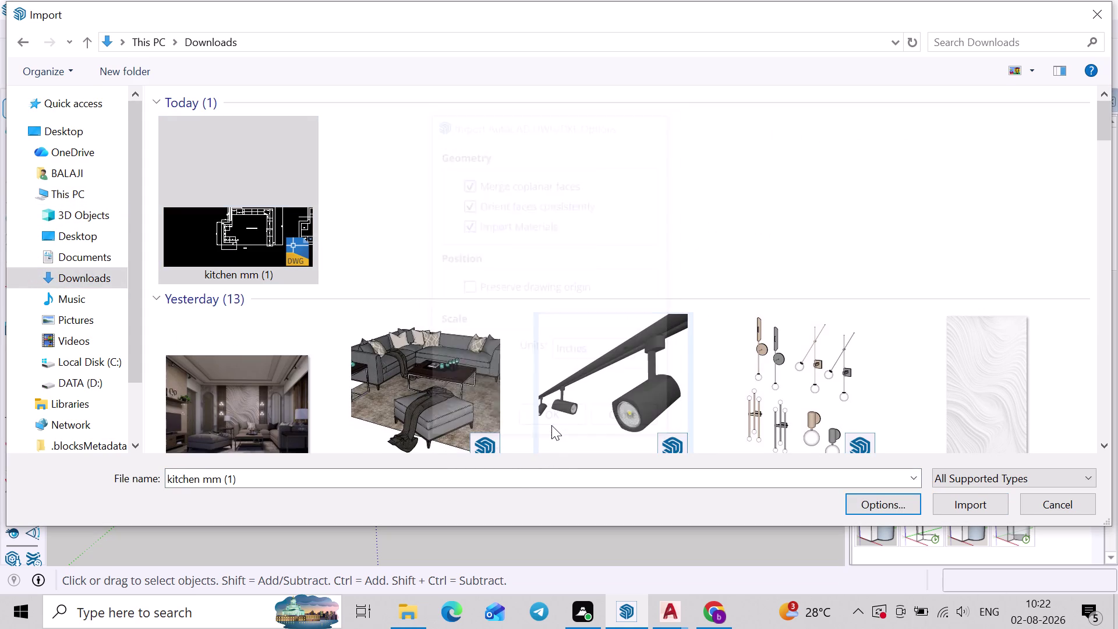
Start importing kitchen mm (1).dwg from Downloads, review its options, then abandon the attempt.
click(1087, 3)
scroll(up, 3)
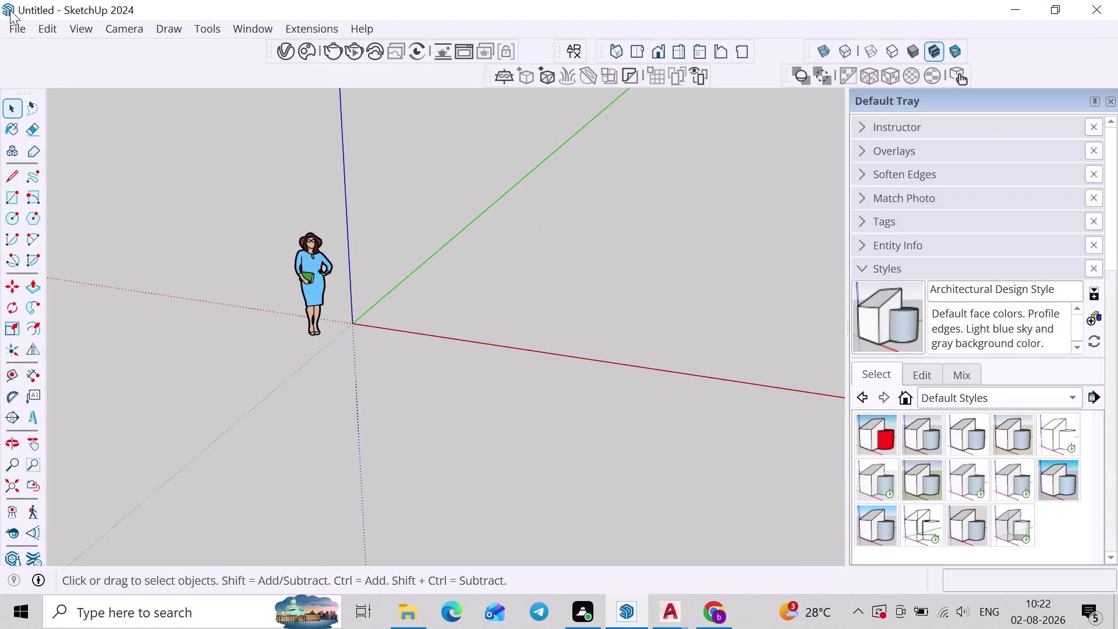
Import kitchen mm (1).dwg from Downloads, dismiss the results, and bring the plans into view.
click(9, 28)
click(20, 272)
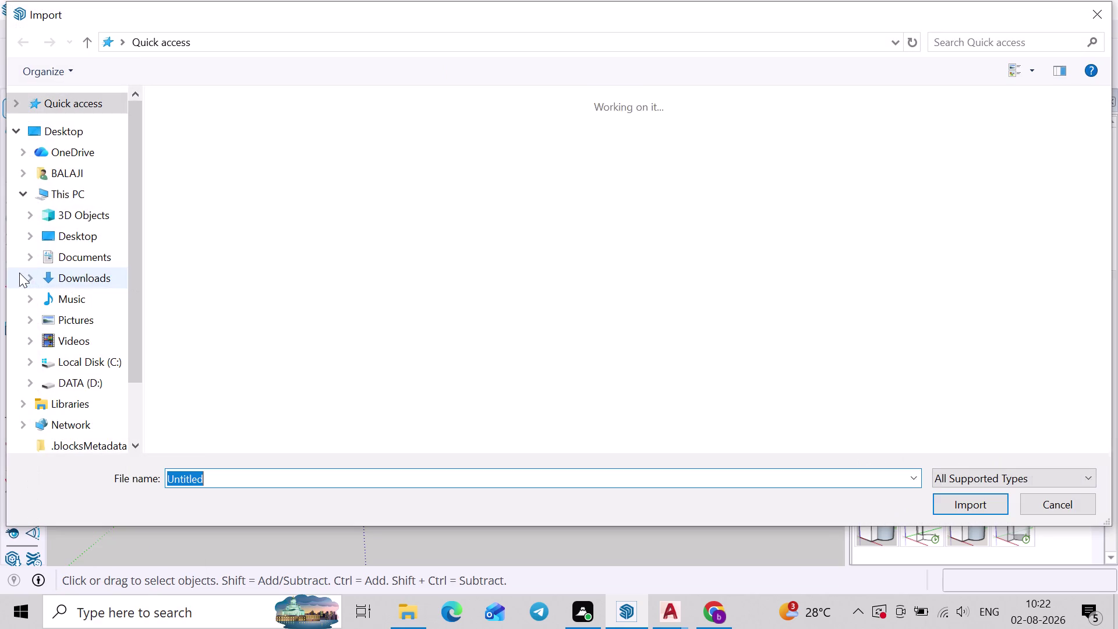
click(52, 272)
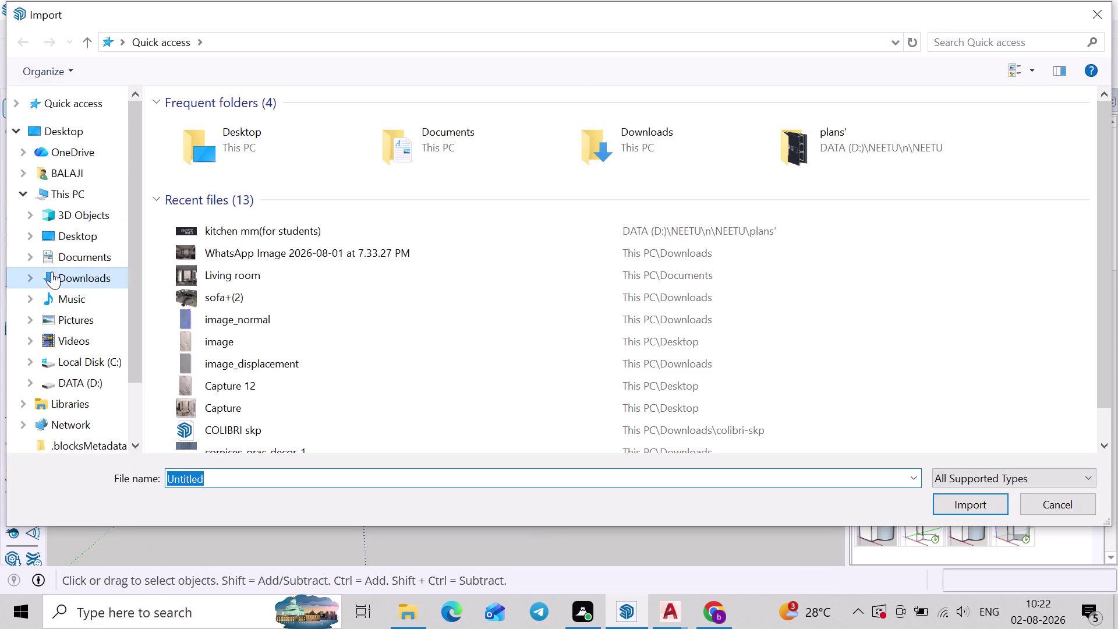
click(245, 237)
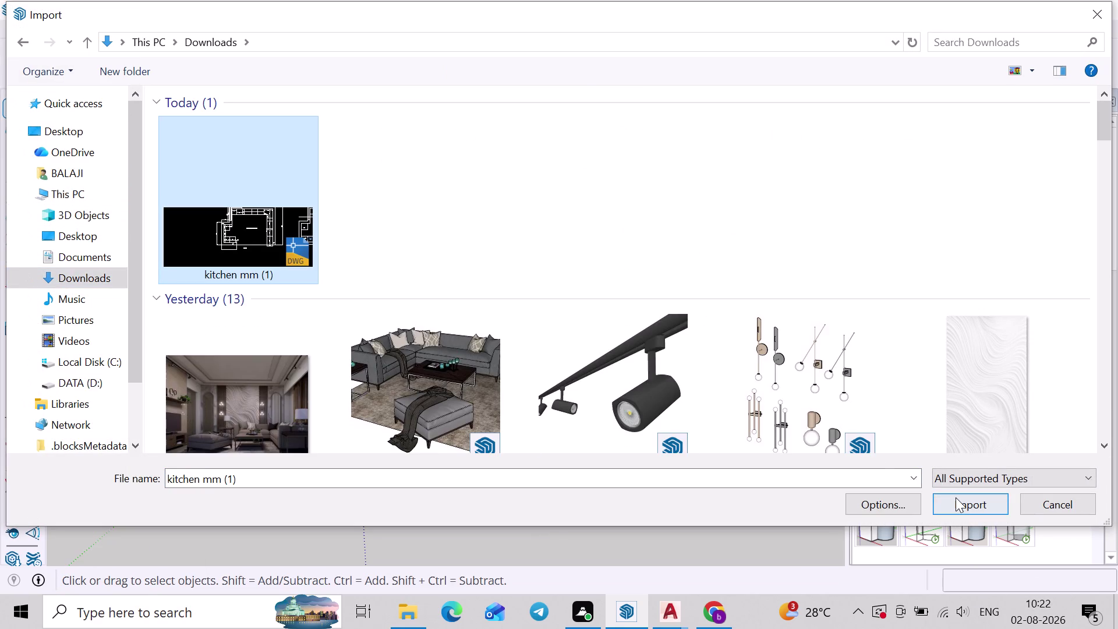
click(956, 497)
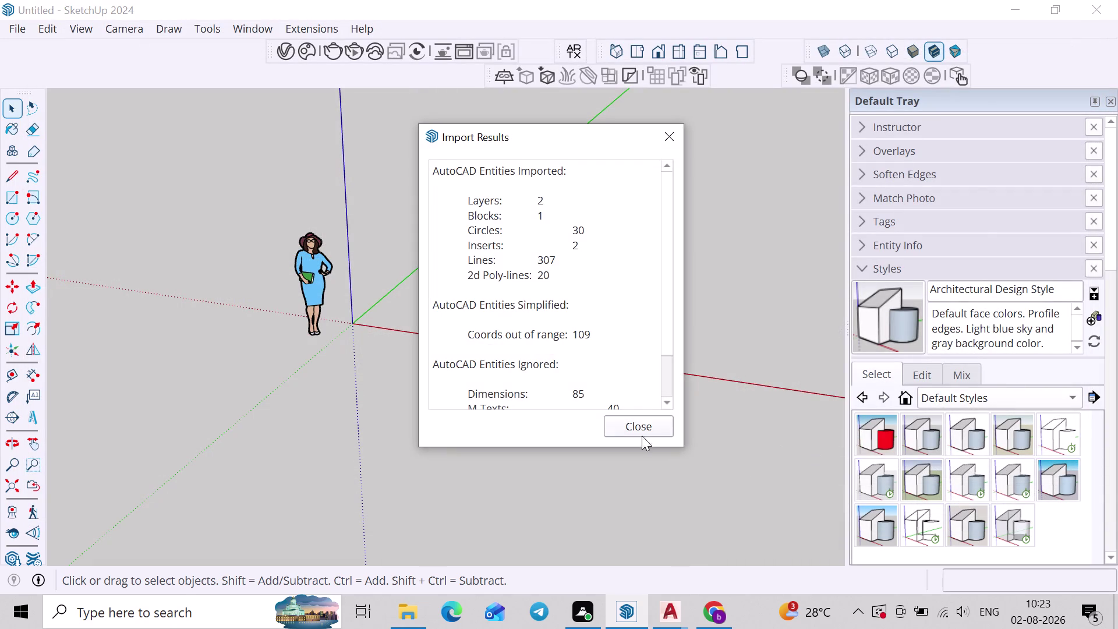
click(630, 424)
scroll(down, 3)
middle_drag(553, 373, 572, 481)
scroll(up, 3)
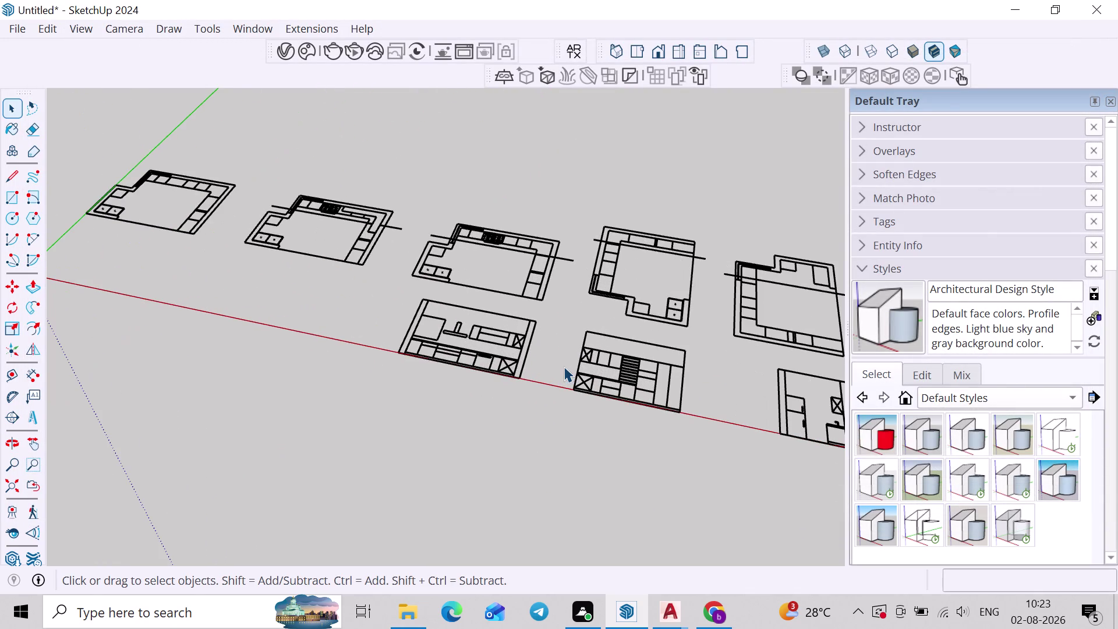
scroll(down, 3)
click(27, 35)
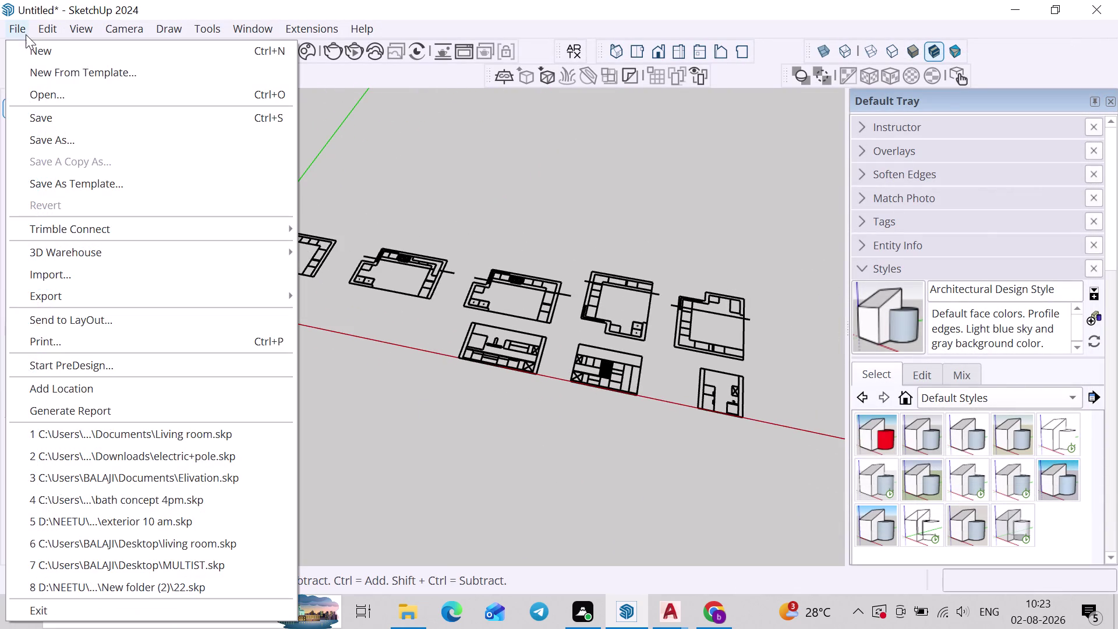
Start a new model discarding the imported drawing, then begin a File > Import.
click(31, 57)
click(550, 322)
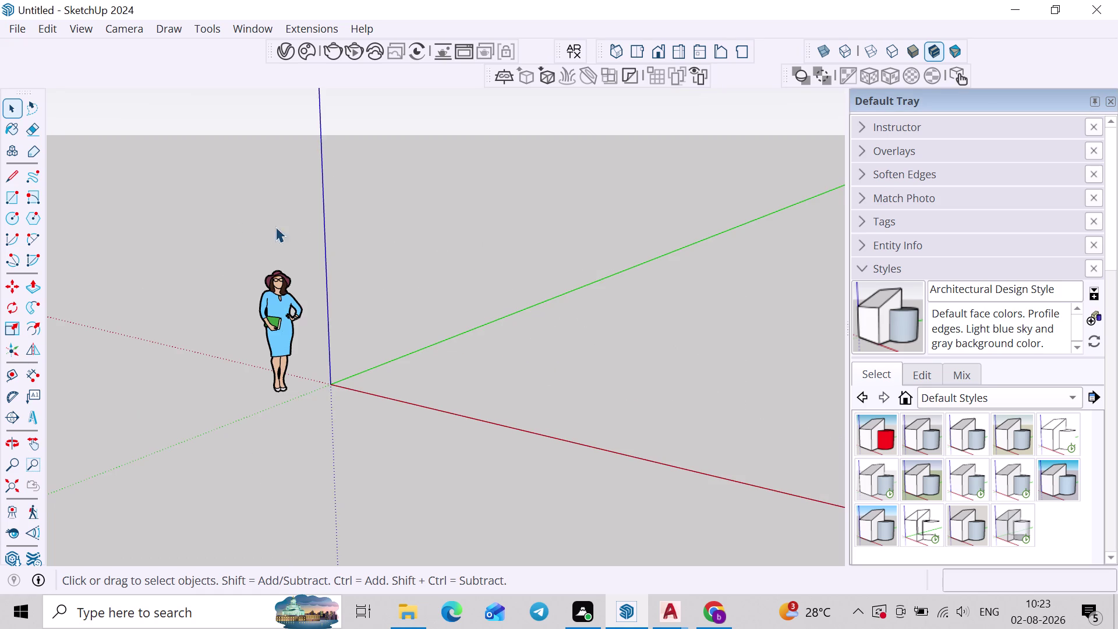
scroll(up, 3)
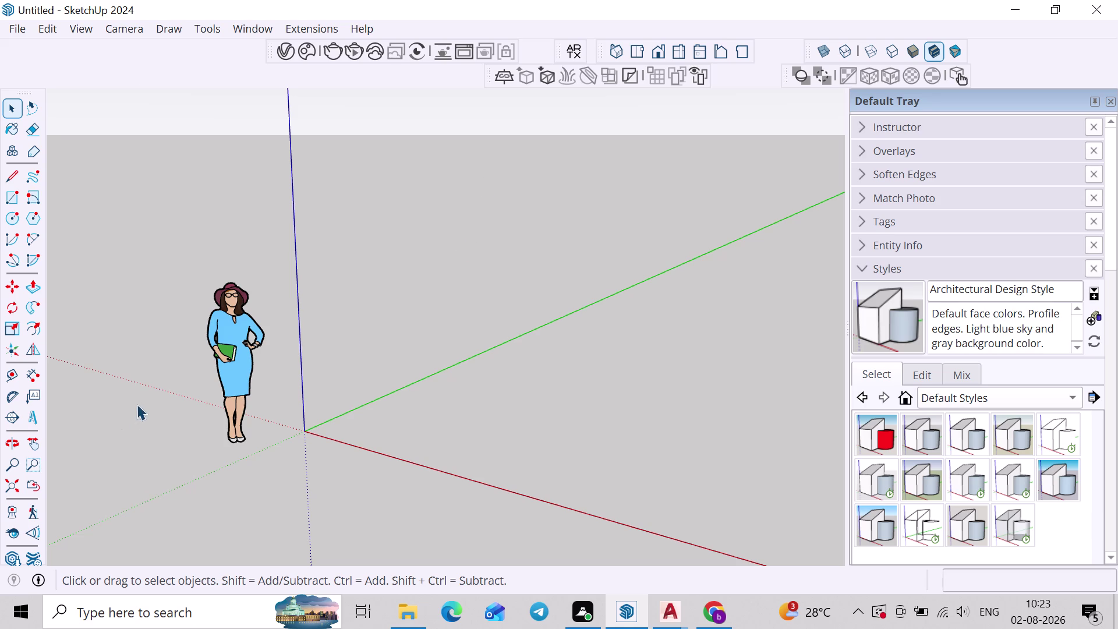
click(21, 20)
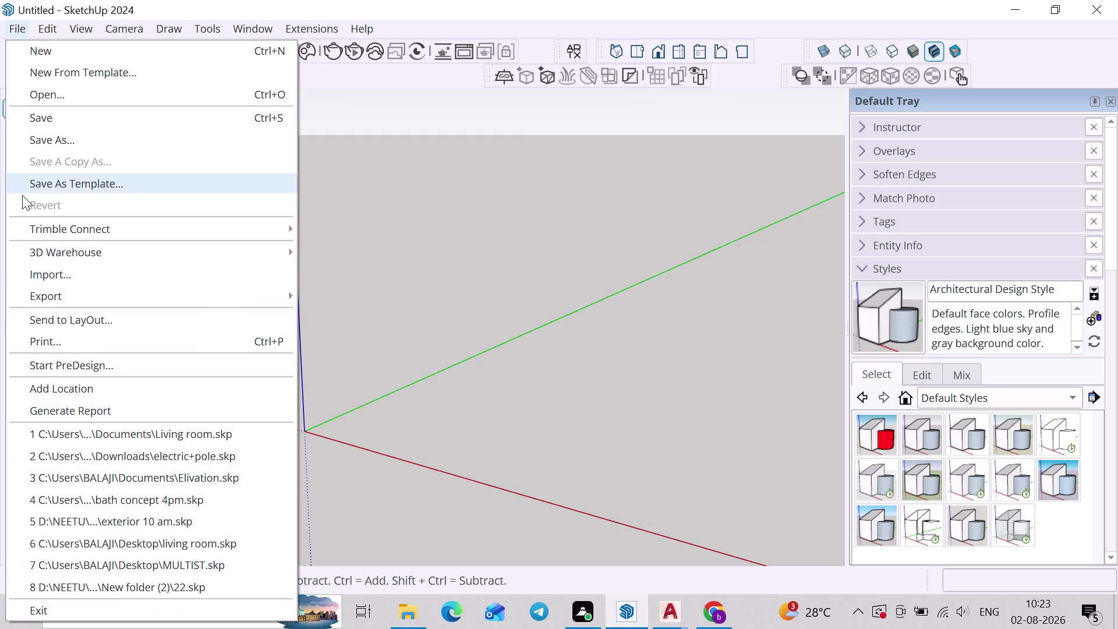
click(22, 264)
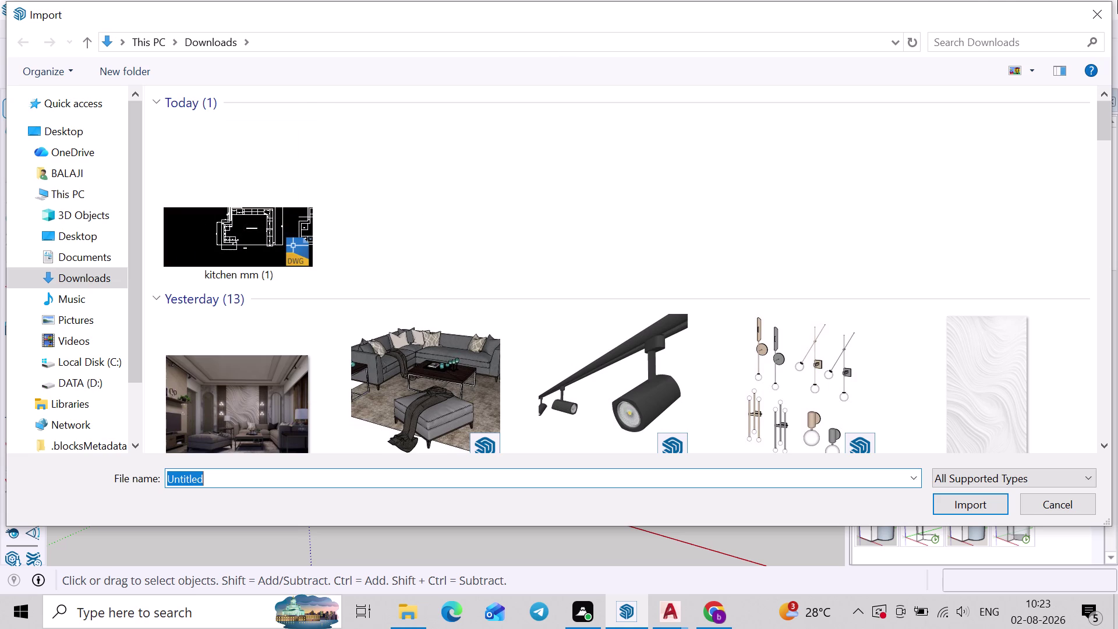
Cancel the pending import dialog and return to the File menu.
click(1087, 10)
click(544, 387)
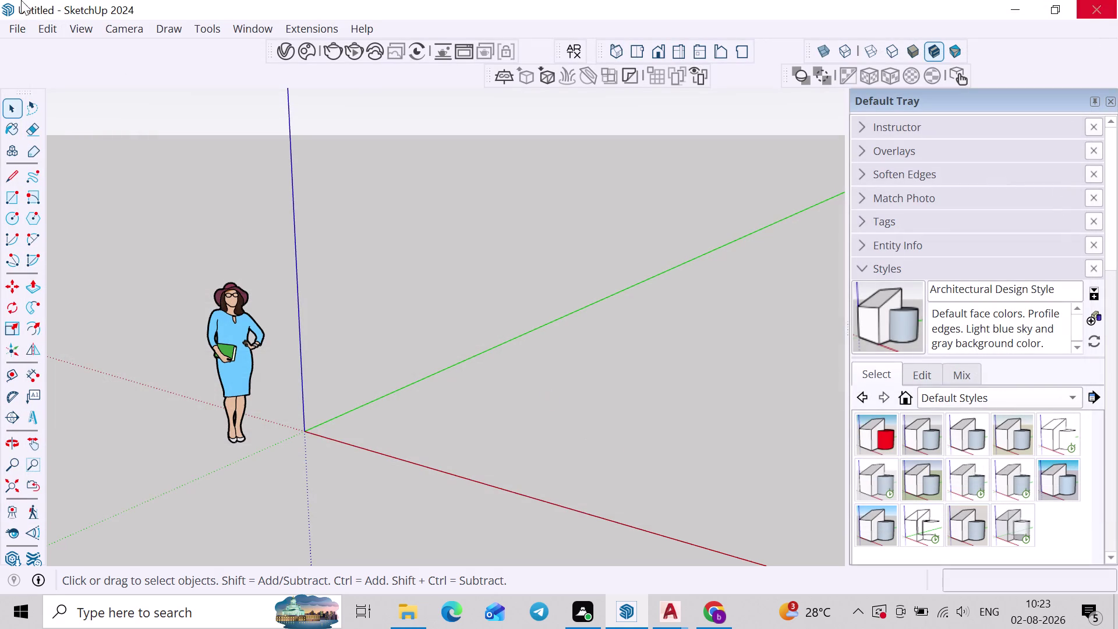
click(11, 27)
click(28, 48)
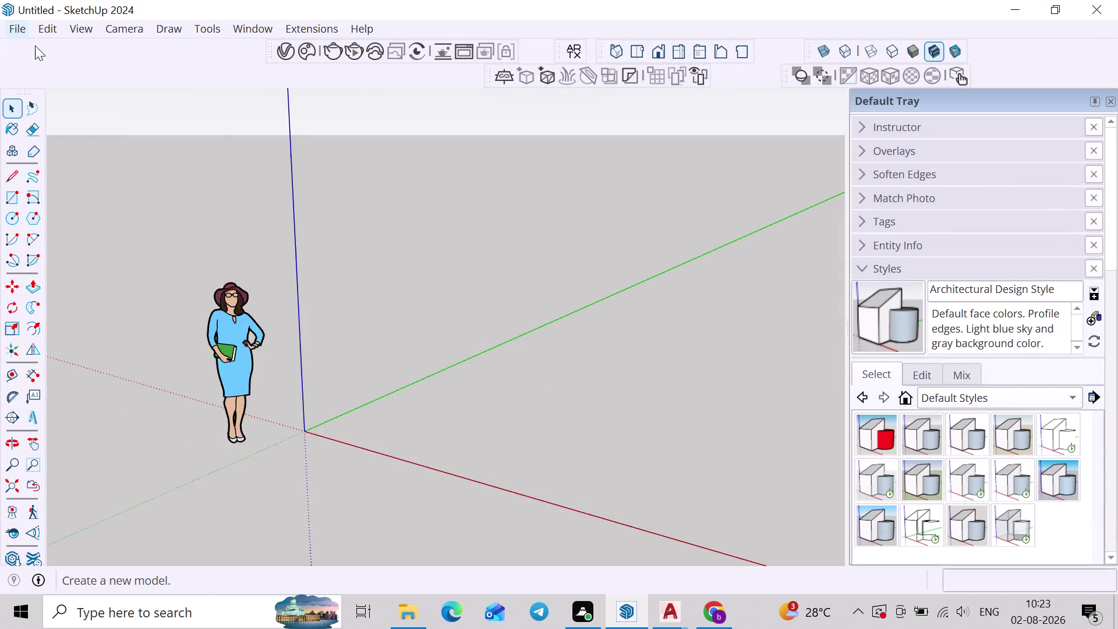
scroll(up, 3)
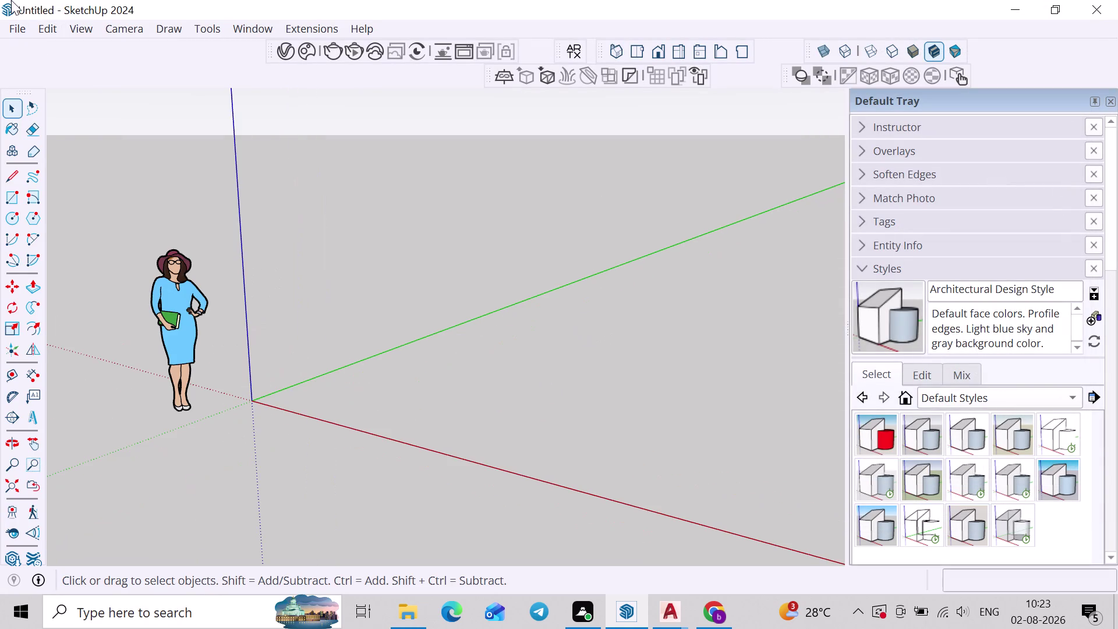
Import kitchen mm (1).dwg from Downloads and close the Import Results summary.
click(7, 21)
click(61, 270)
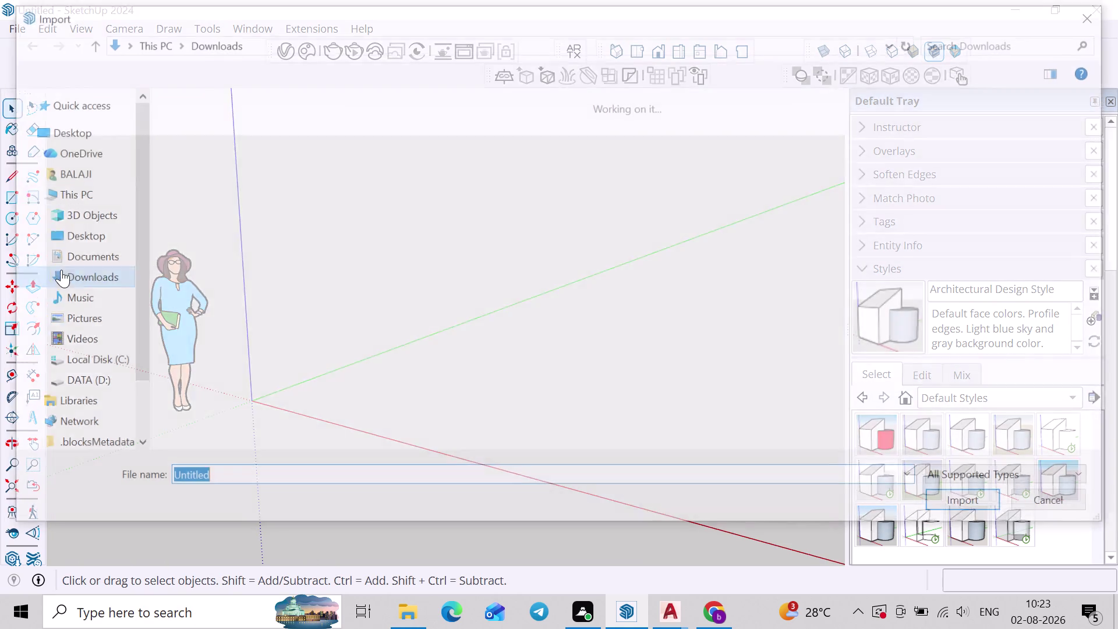
click(201, 149)
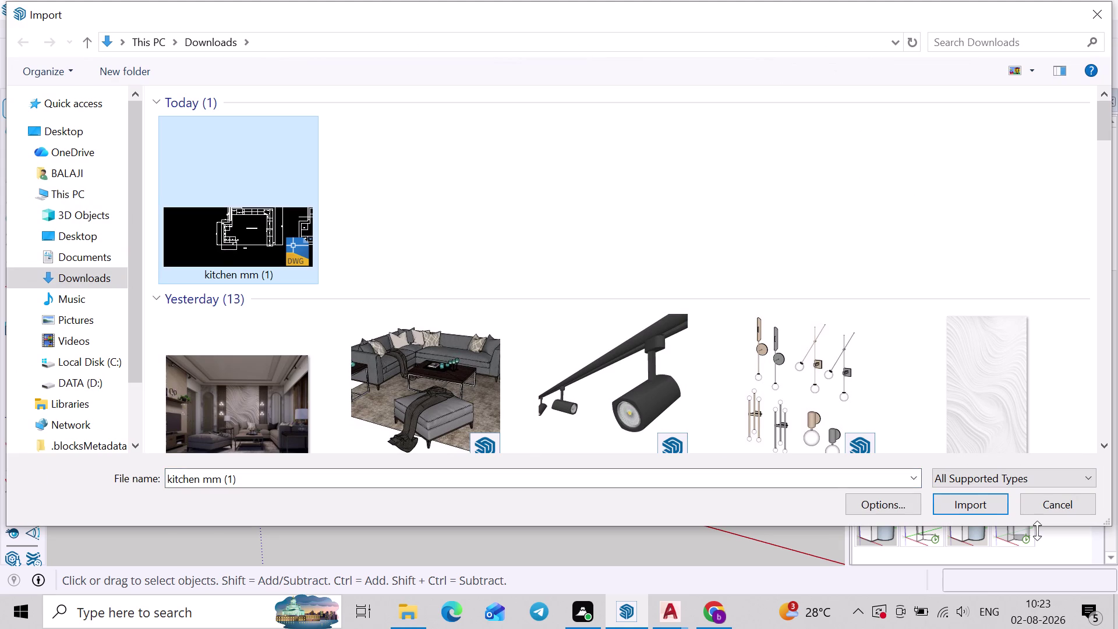
click(985, 505)
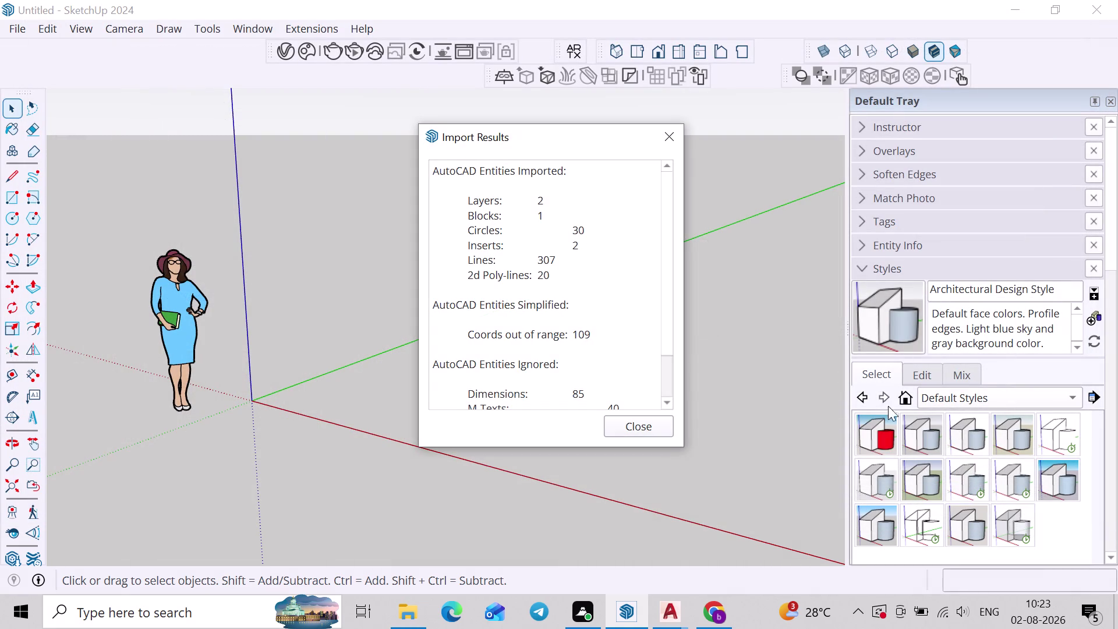
scroll(down, 3)
scroll(down, 3)
scroll(down, 3)
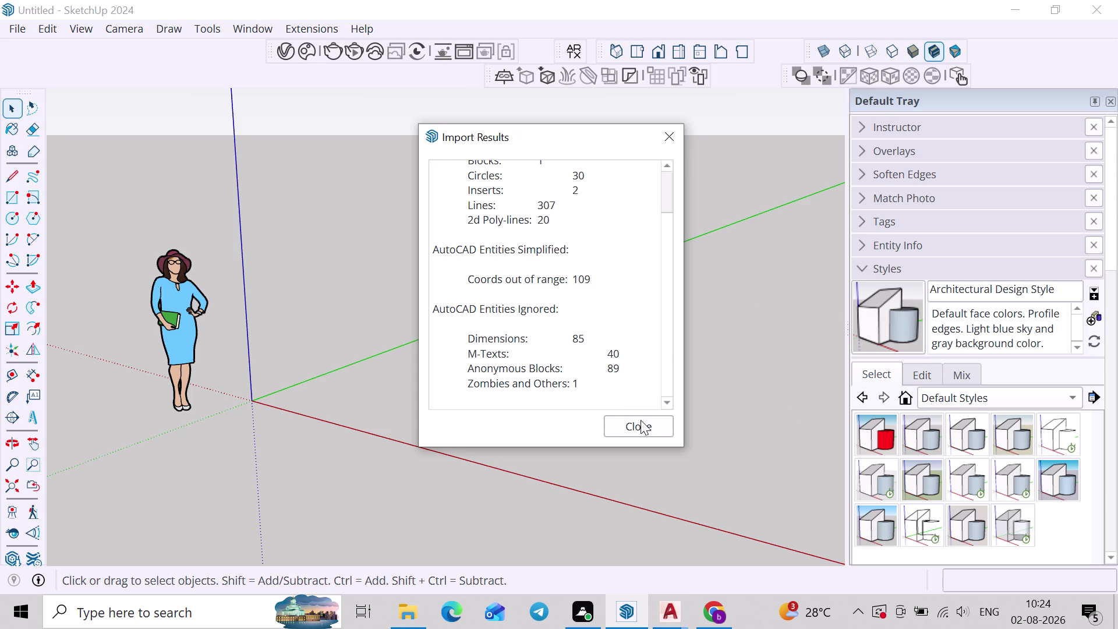
click(641, 419)
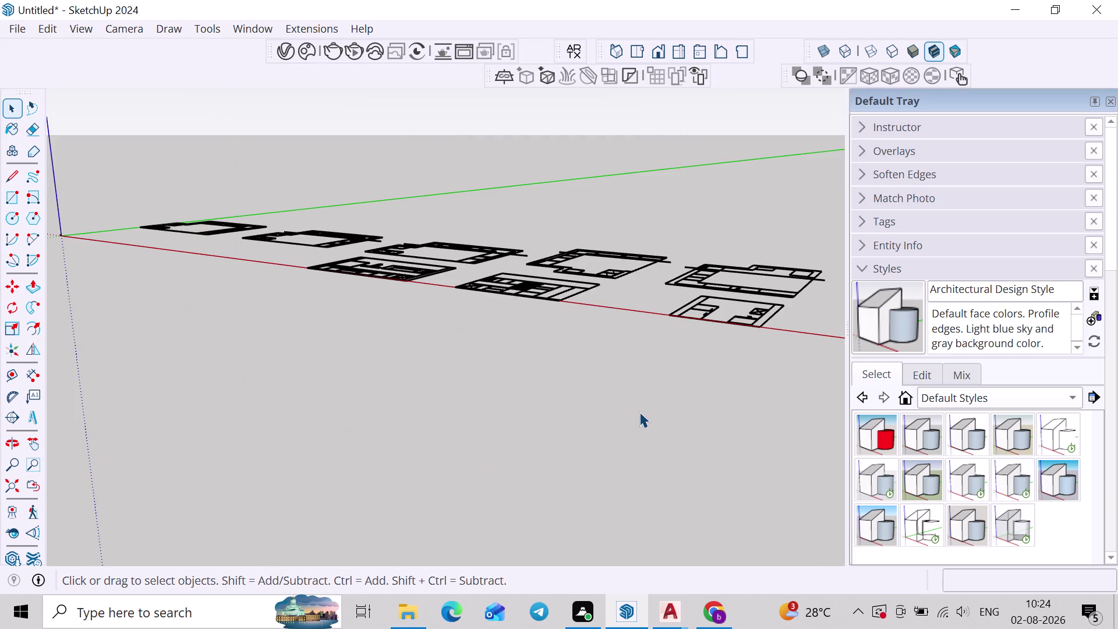
Select all the imported kitchen plan lines, delete them, and orbit around the empty origin.
scroll(down, 3)
middle_drag(591, 399, 584, 449)
click(531, 313)
click(573, 307)
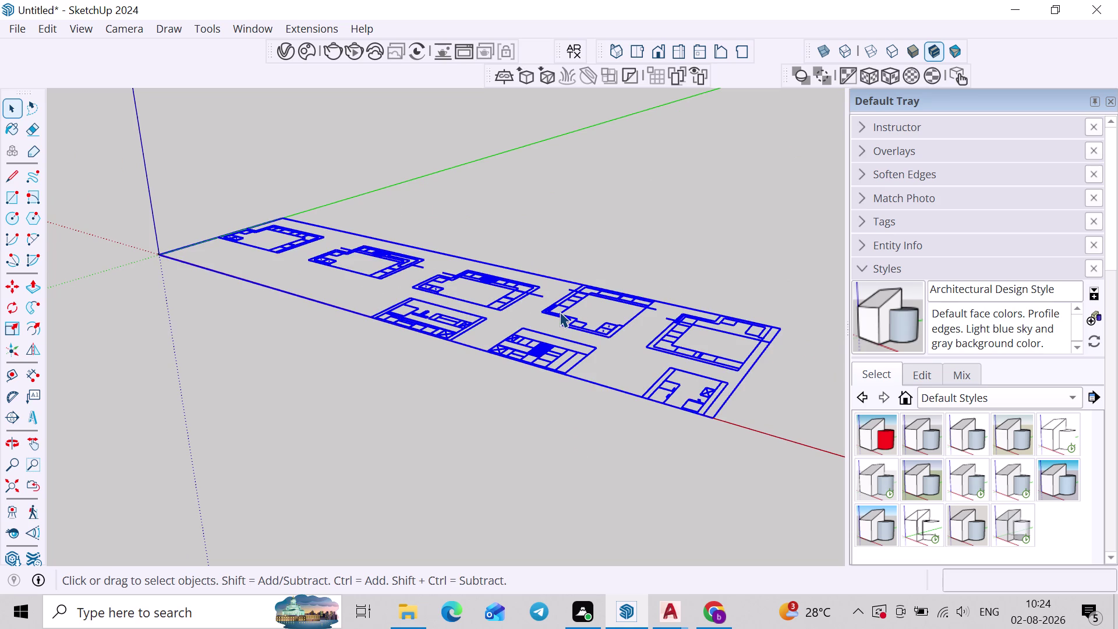
key(Delete)
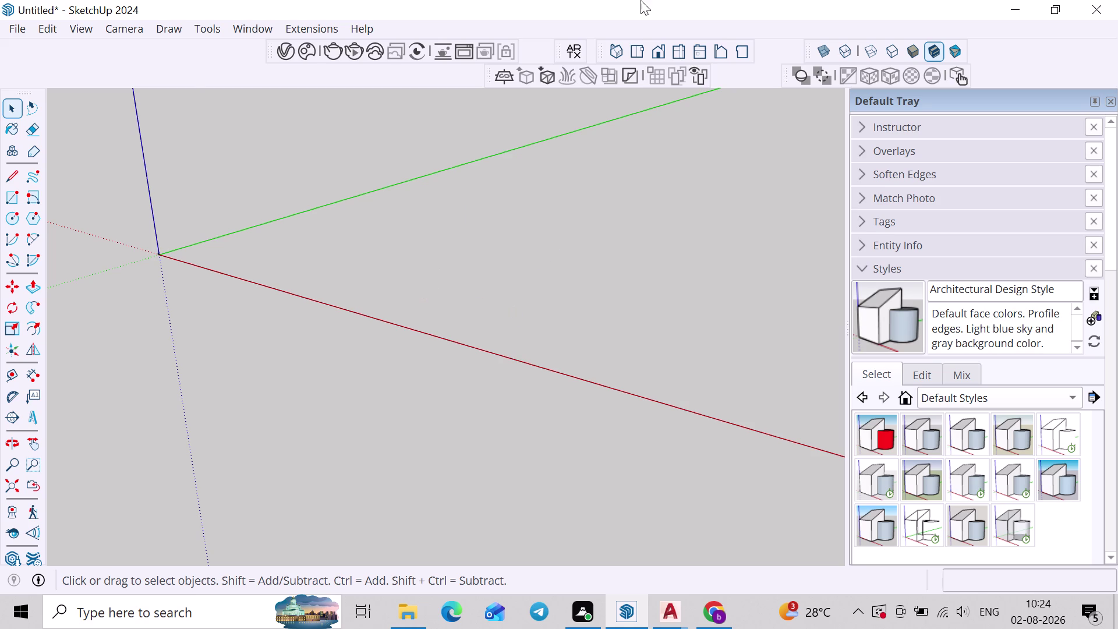
scroll(down, 3)
scroll(up, 3)
middle_drag(235, 265, 311, 287)
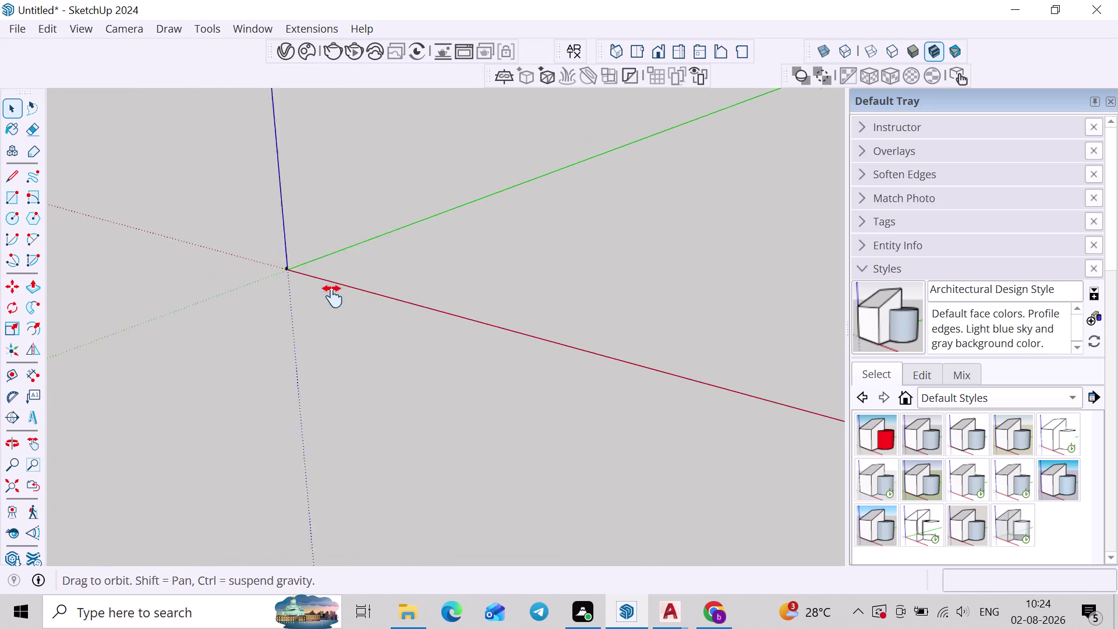
middle_drag(311, 288, 336, 298)
scroll(up, 3)
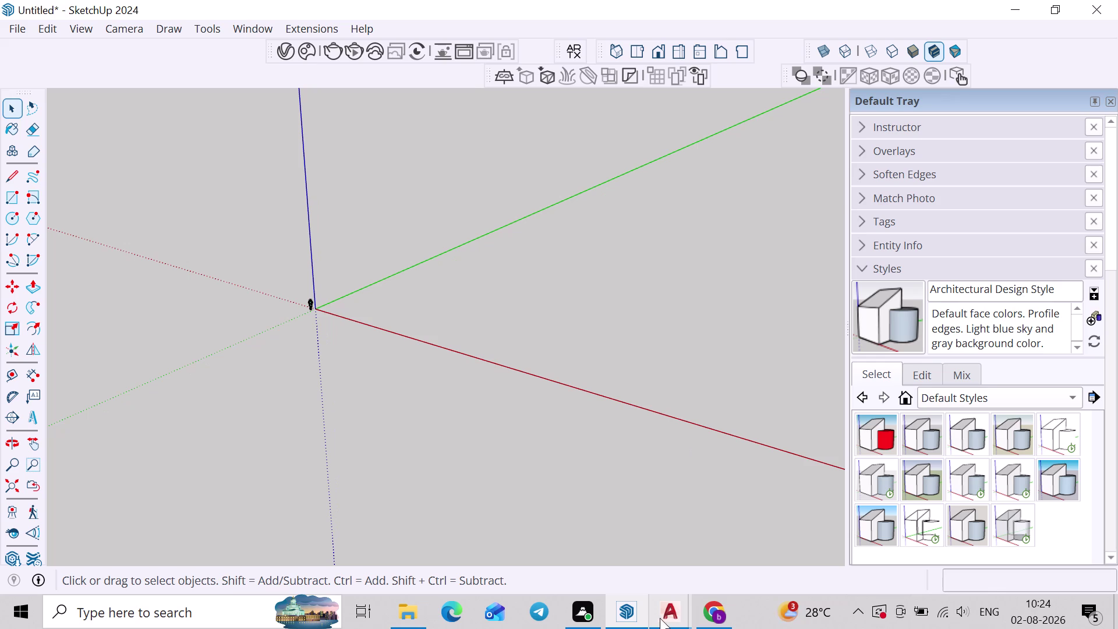
Switch to AutoCAD and close Drawing1 without saving.
click(661, 618)
click(622, 481)
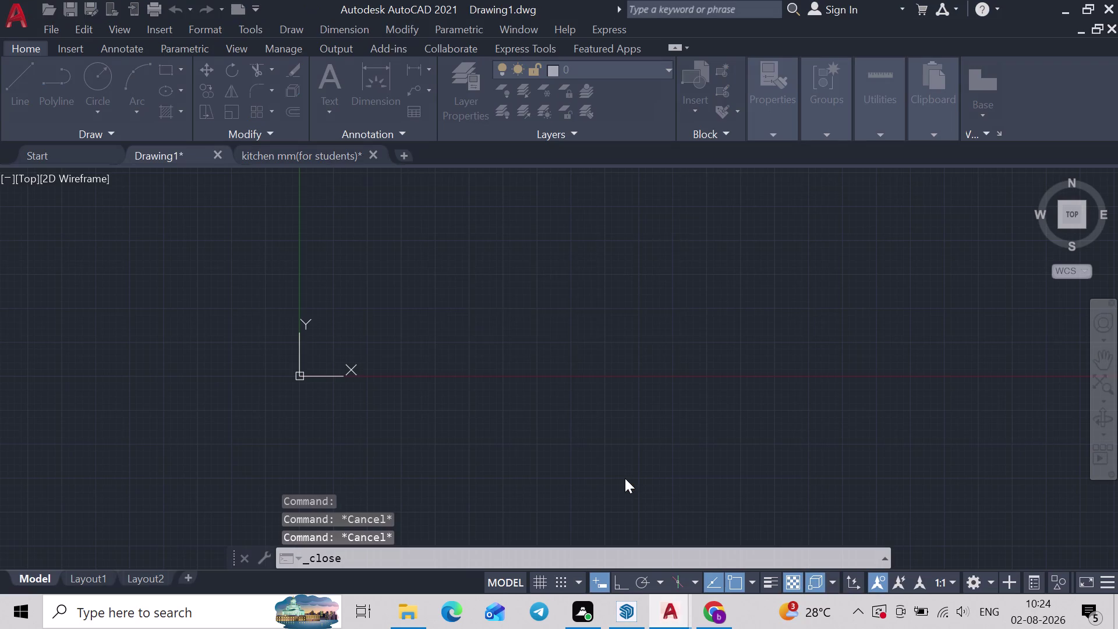
click(567, 356)
click(579, 325)
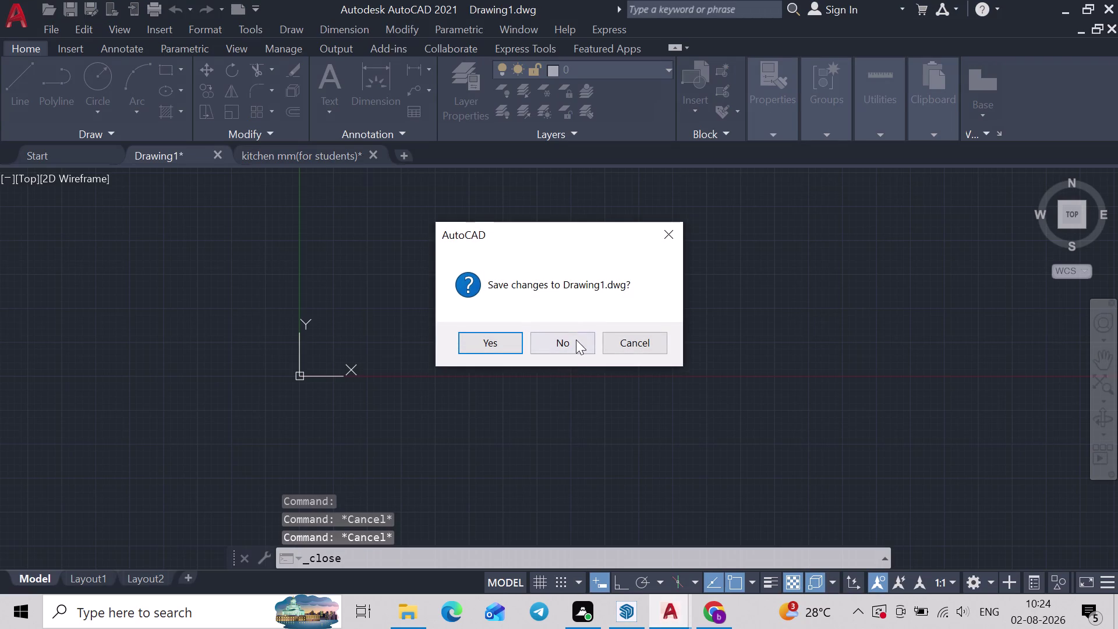
click(576, 340)
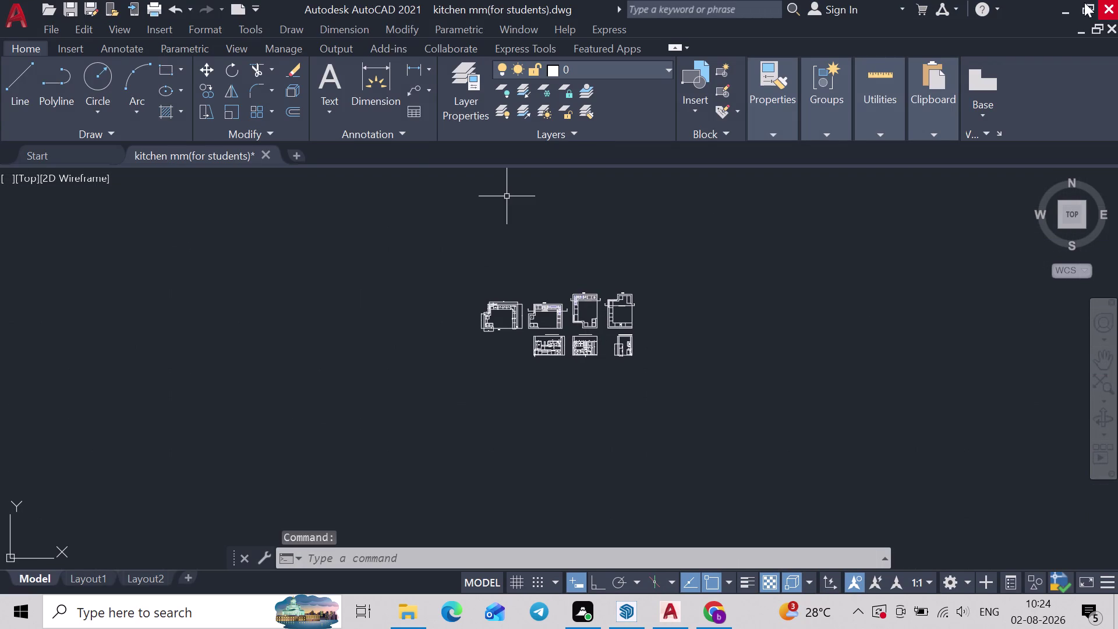
Quit AutoCAD, answer the kitchen drawing's save prompt, and view the empty SketchUp model.
click(1102, 0)
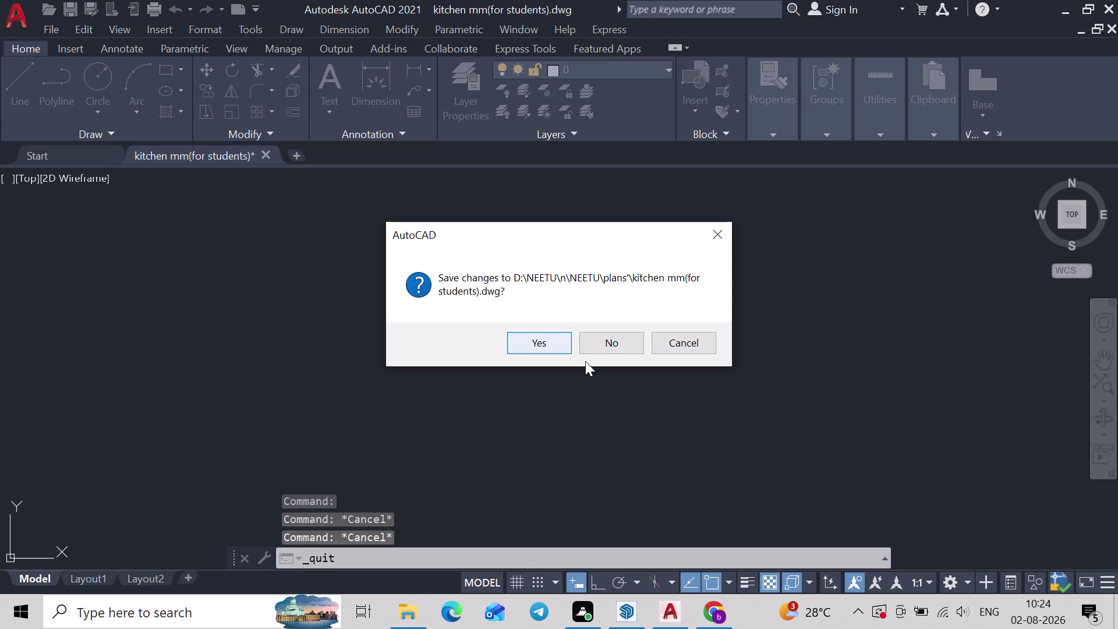
click(601, 355)
click(621, 342)
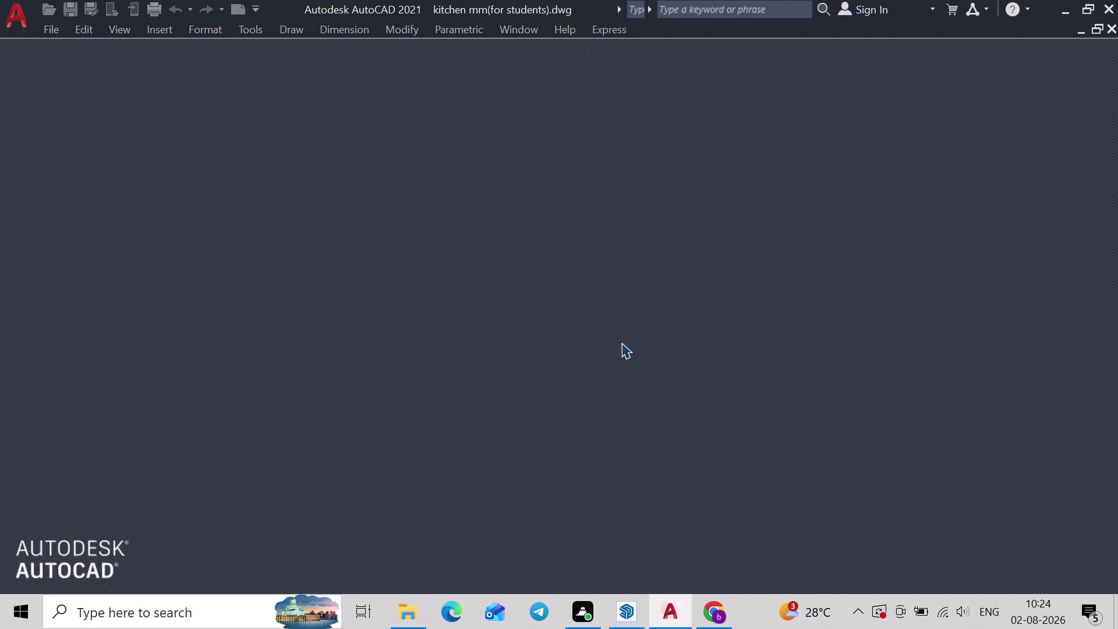
scroll(up, 3)
middle_drag(228, 337, 327, 393)
scroll(up, 3)
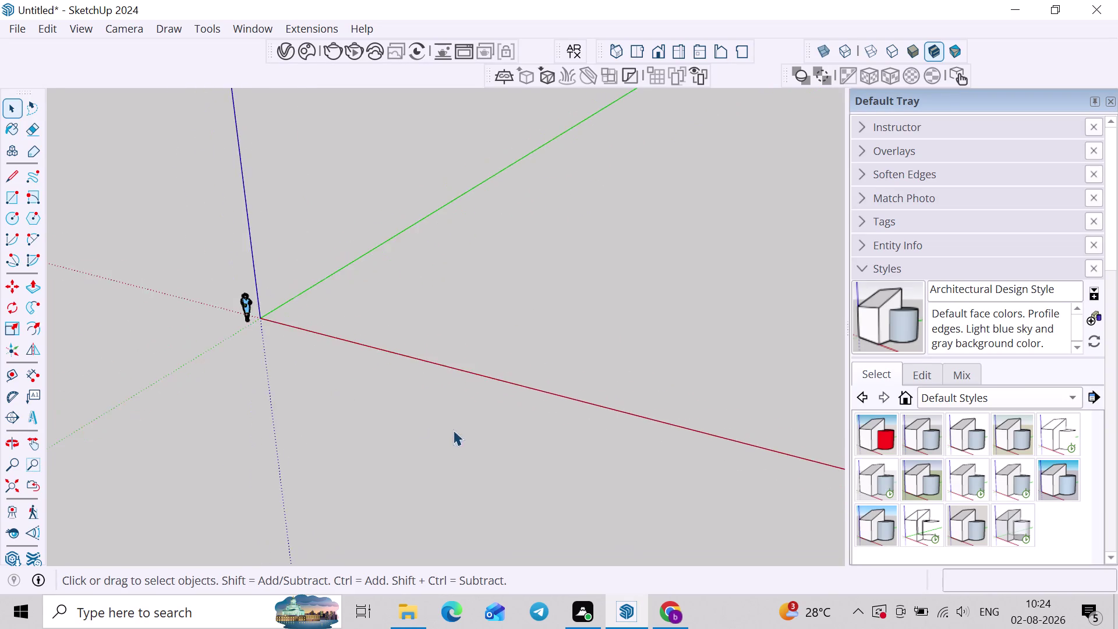
scroll(up, 3)
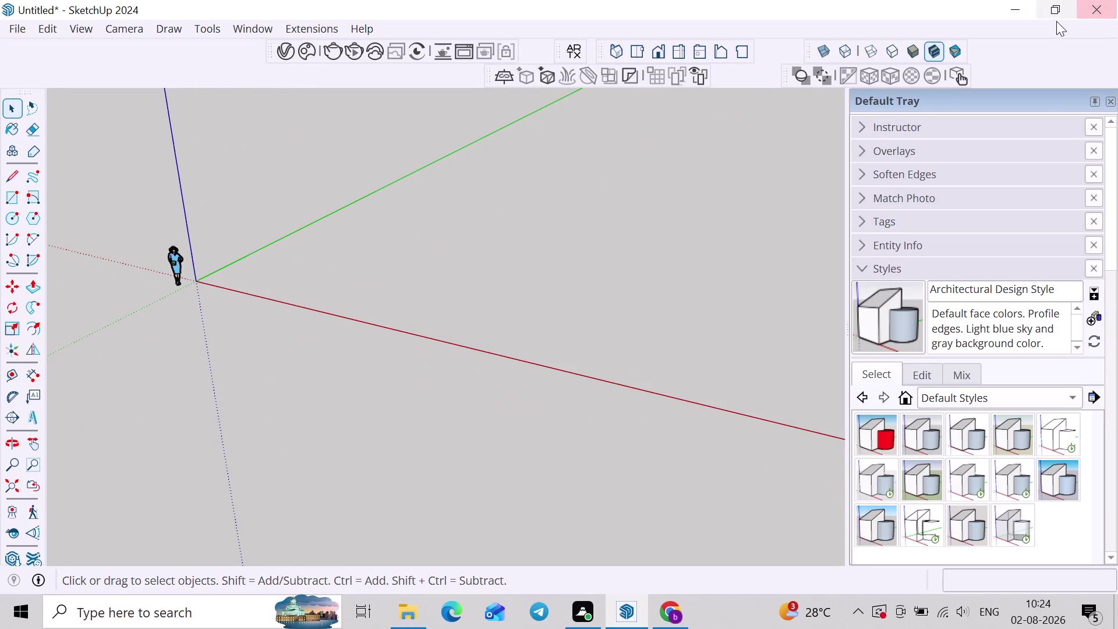